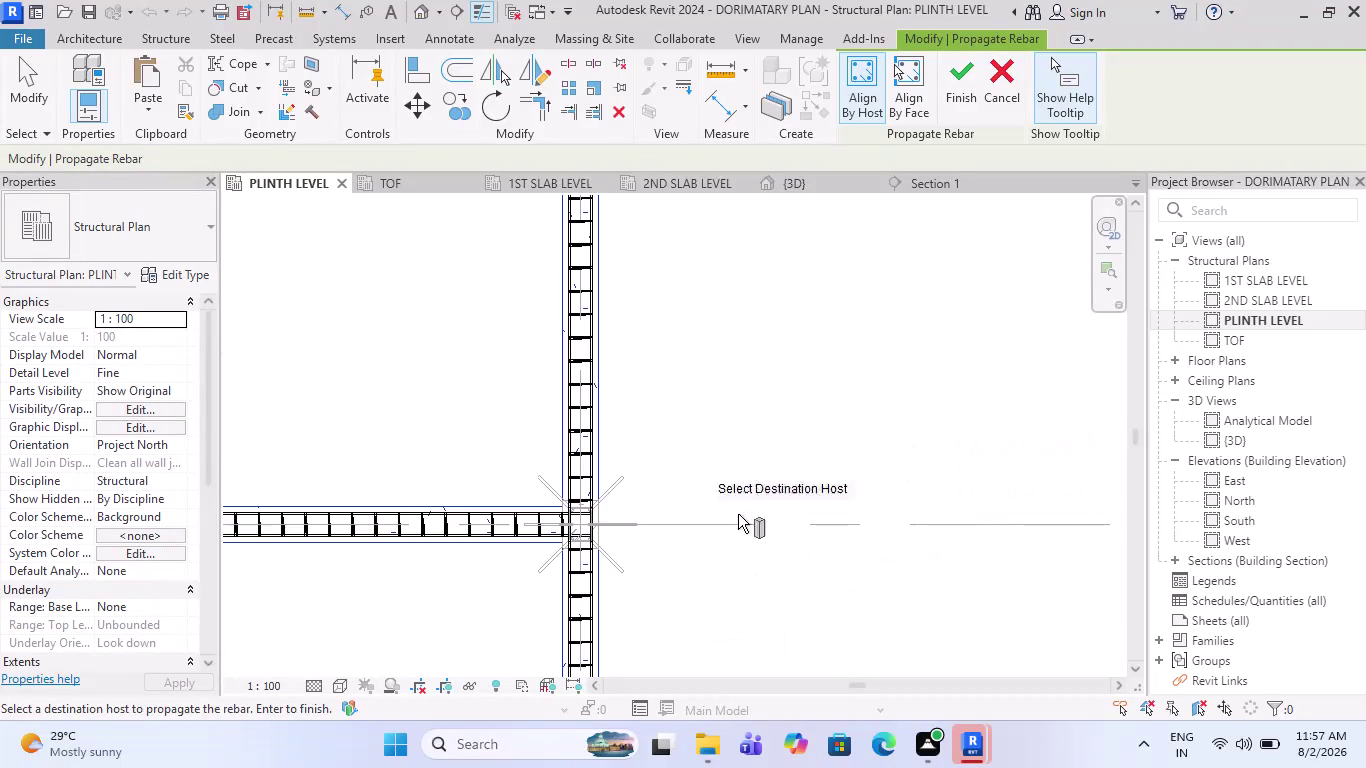
Zoom around the plinth plan to review the propagated rebar across grids A–E and 1–4.
scroll(down, 3)
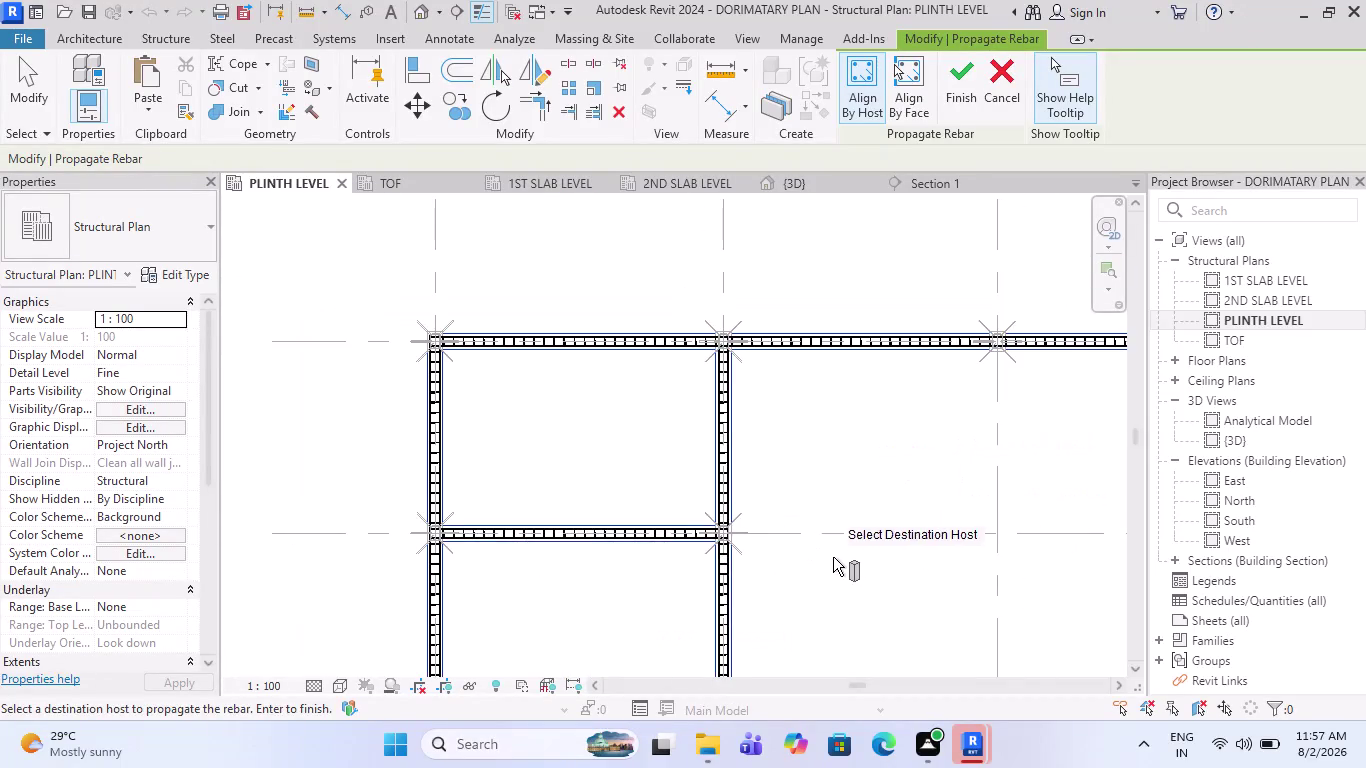
scroll(down, 3)
scroll(down, 3)
scroll(up, 3)
scroll(up, 3)
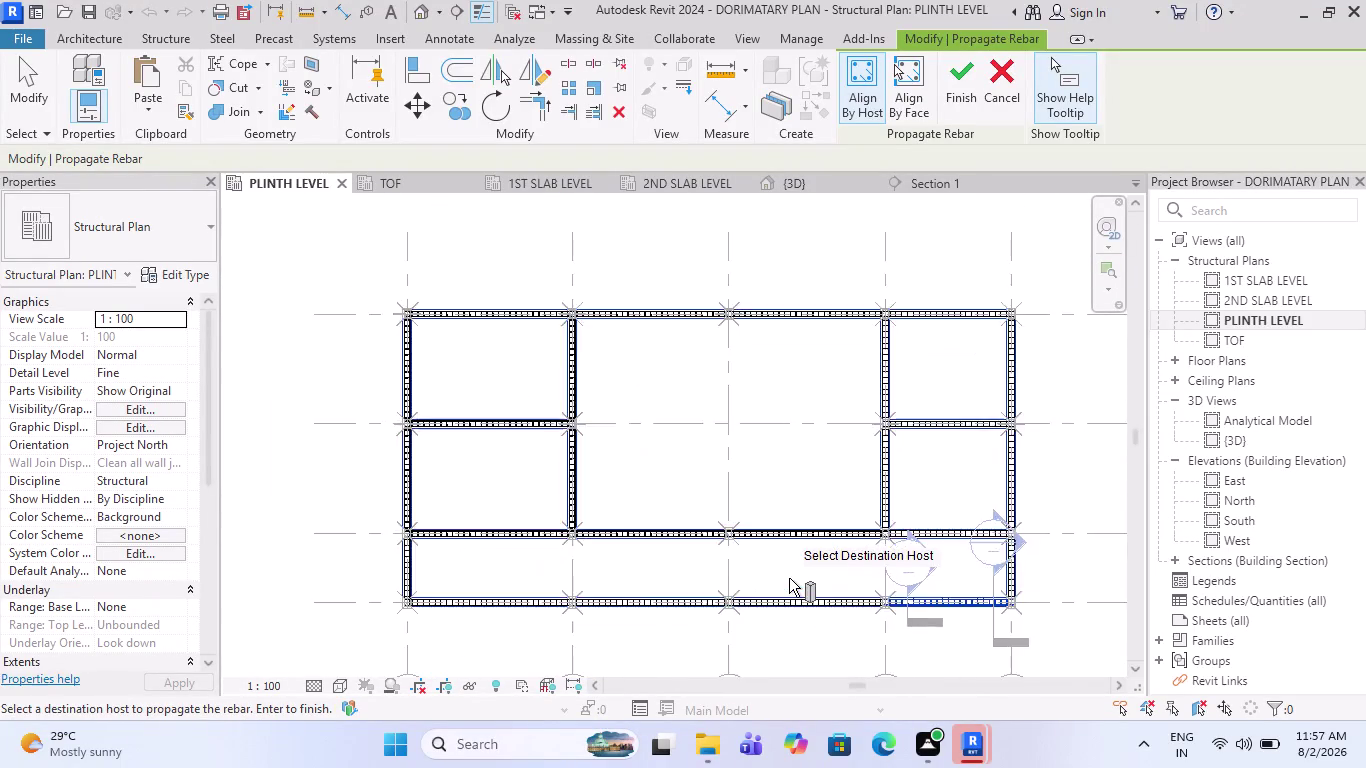
scroll(up, 3)
scroll(down, 3)
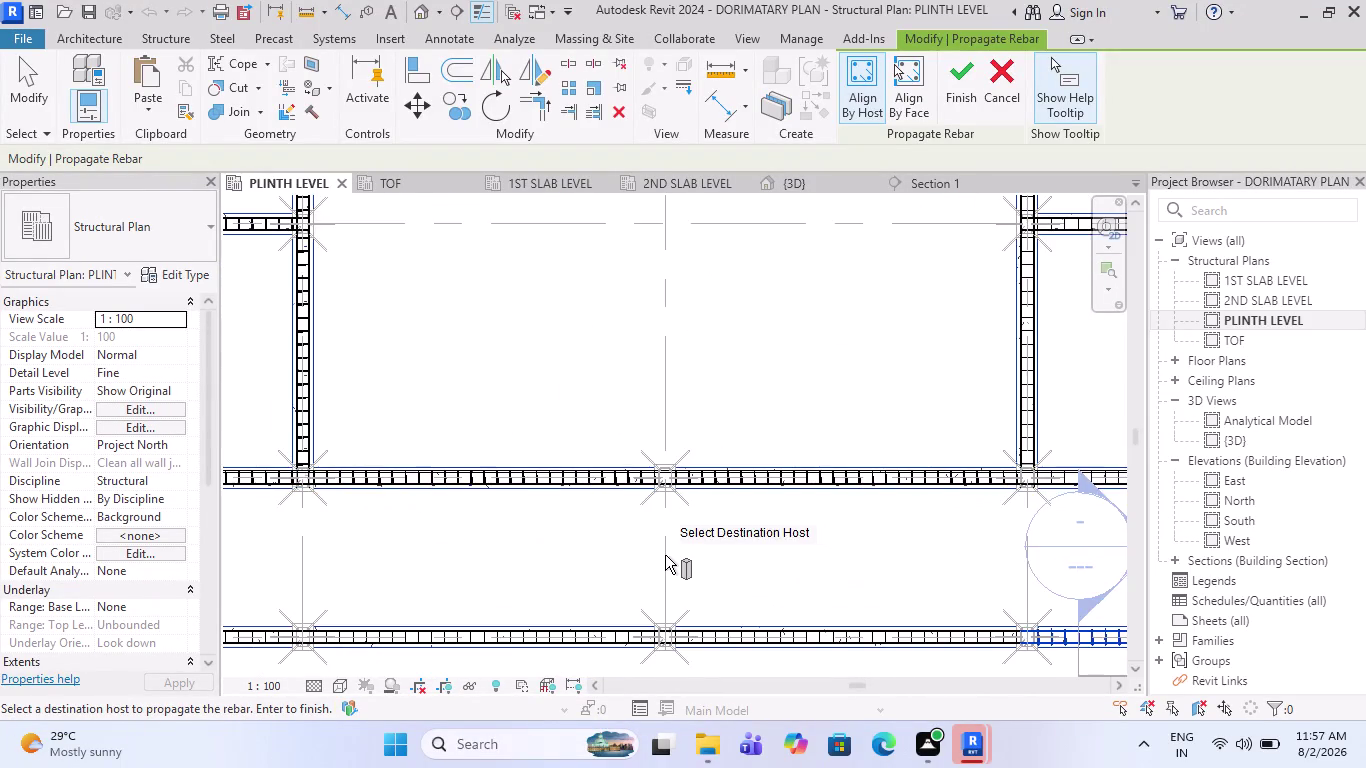
scroll(down, 3)
scroll(down, 3)
scroll(up, 3)
scroll(up, 3)
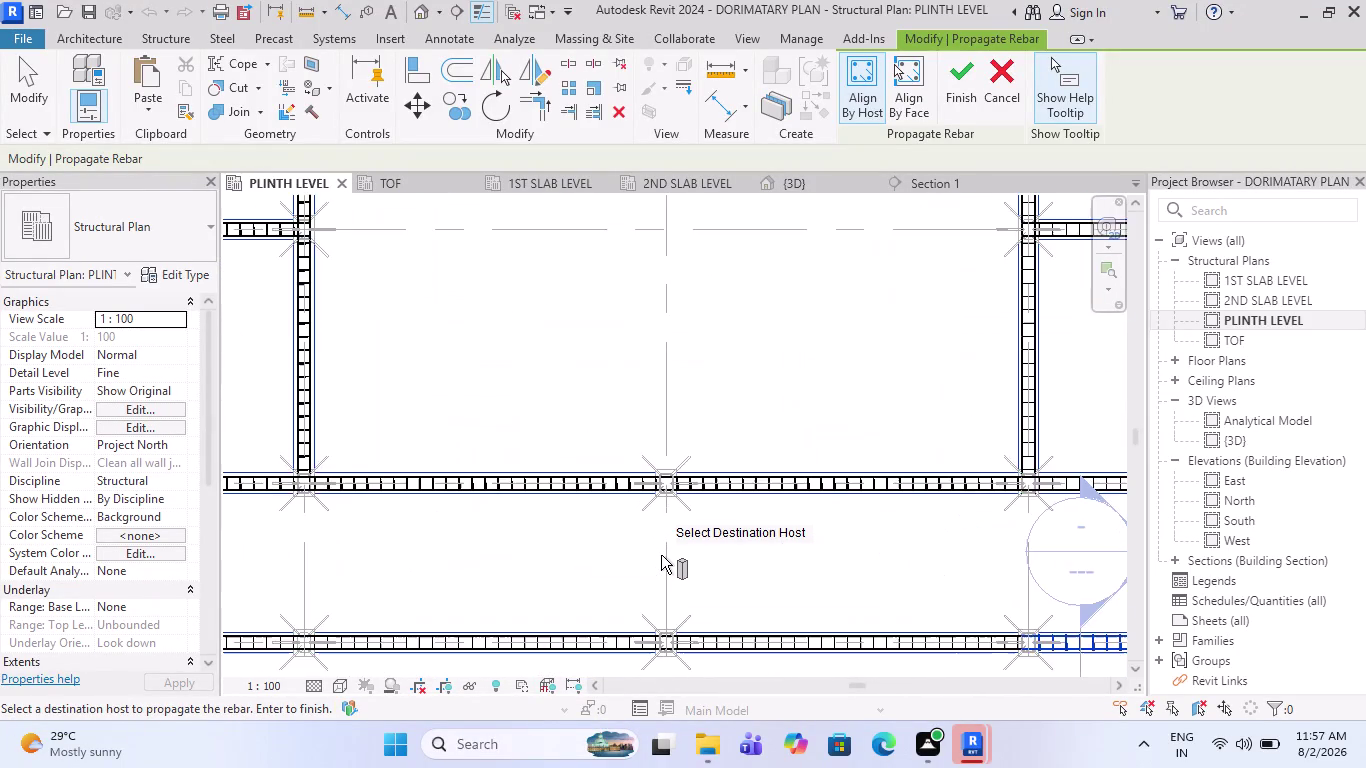
scroll(up, 3)
scroll(up, 3)
scroll(down, 3)
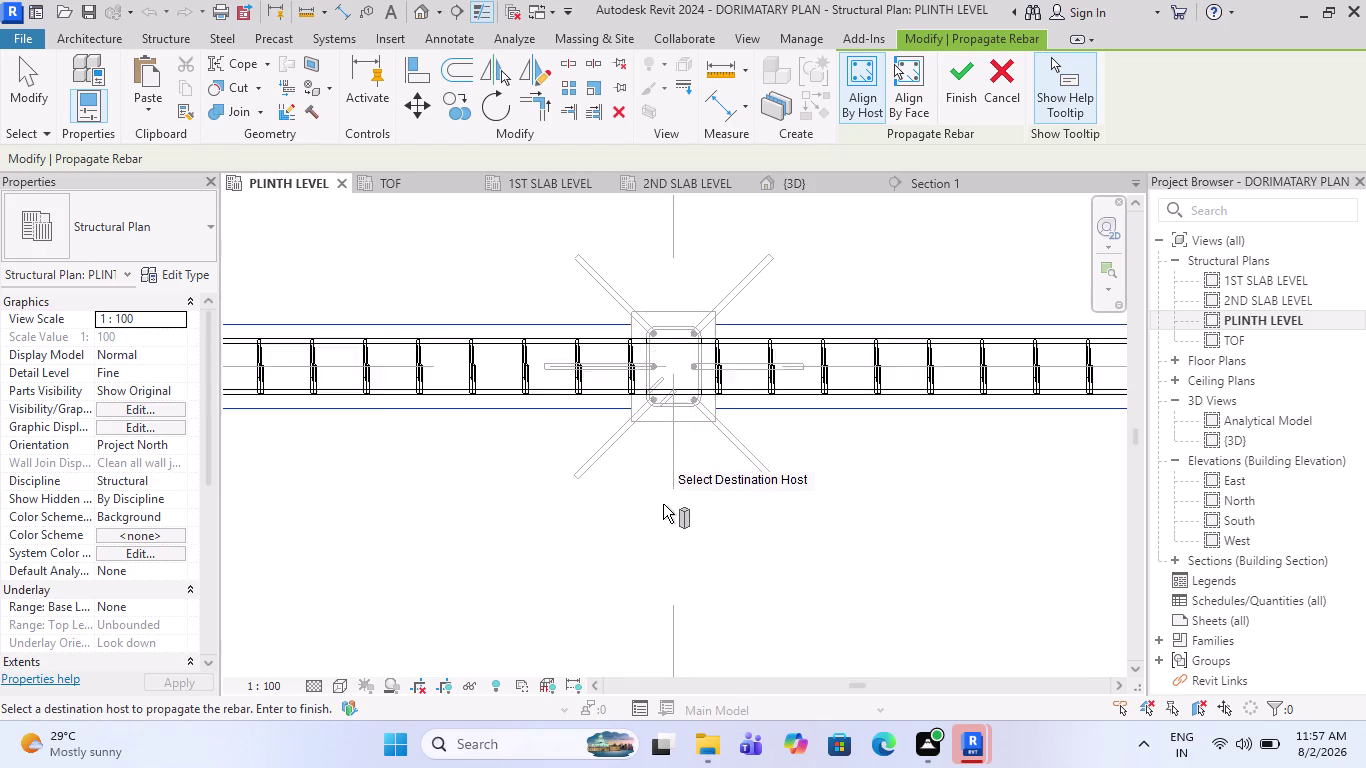
scroll(down, 3)
scroll(down, 3)
scroll(down, 3)
scroll(down, 3)
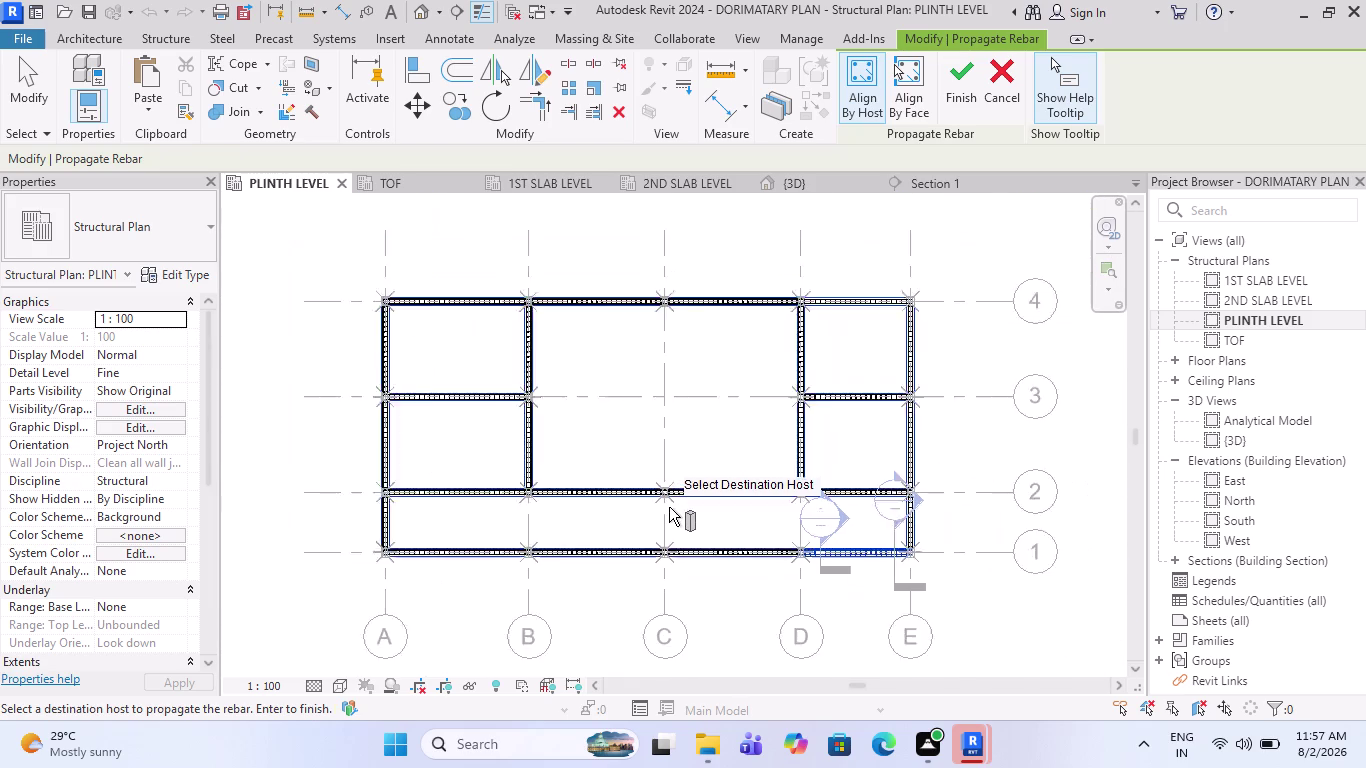
scroll(down, 3)
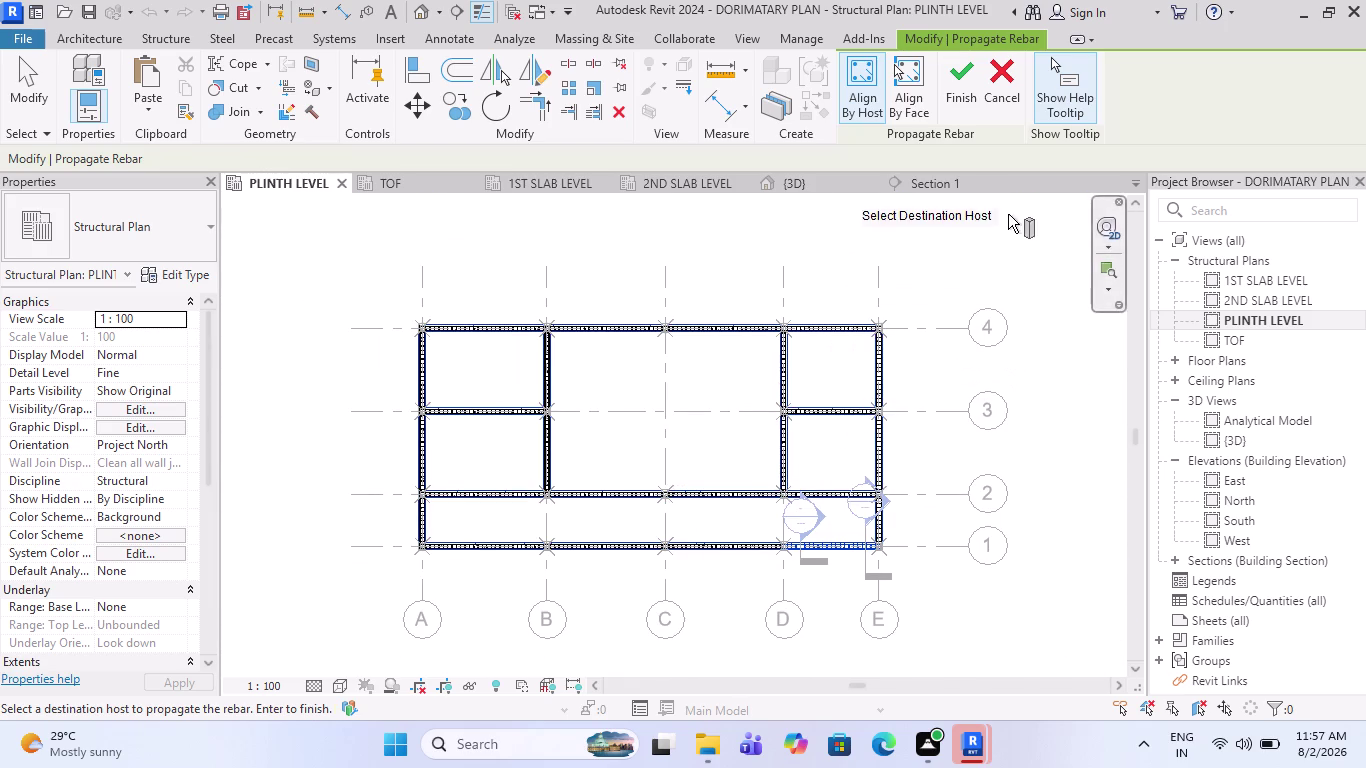
Finish the rebar propagation and check the reinforcement now shown in all plinth beams.
click(962, 78)
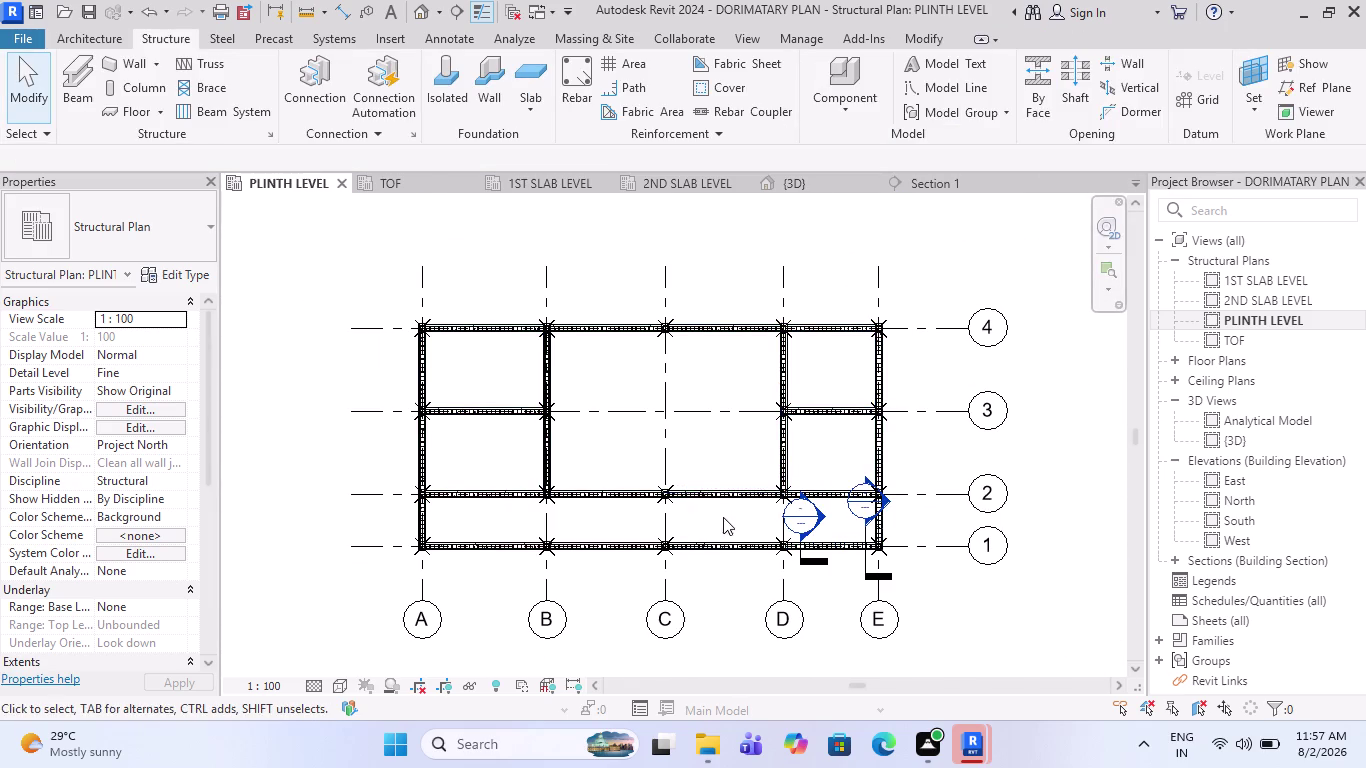
scroll(up, 3)
scroll(up, 3)
scroll(down, 3)
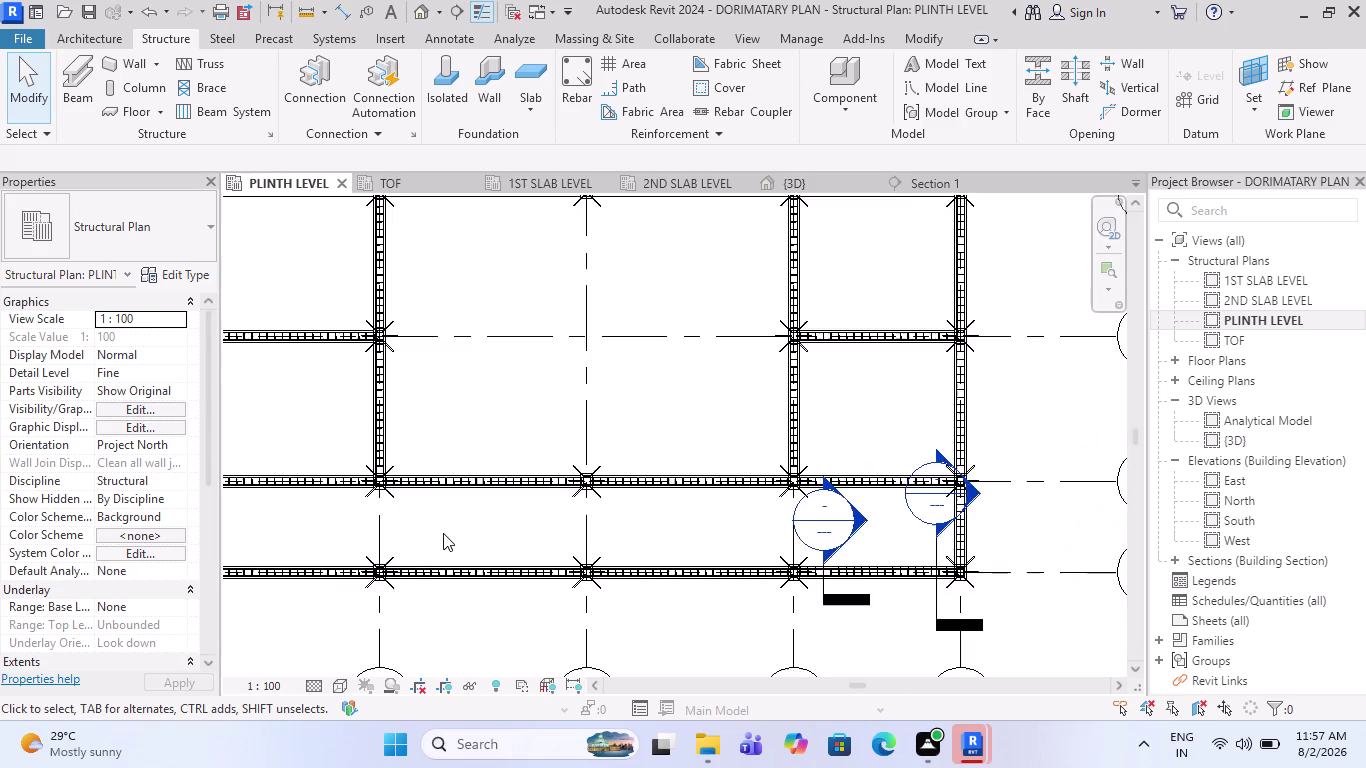
scroll(down, 3)
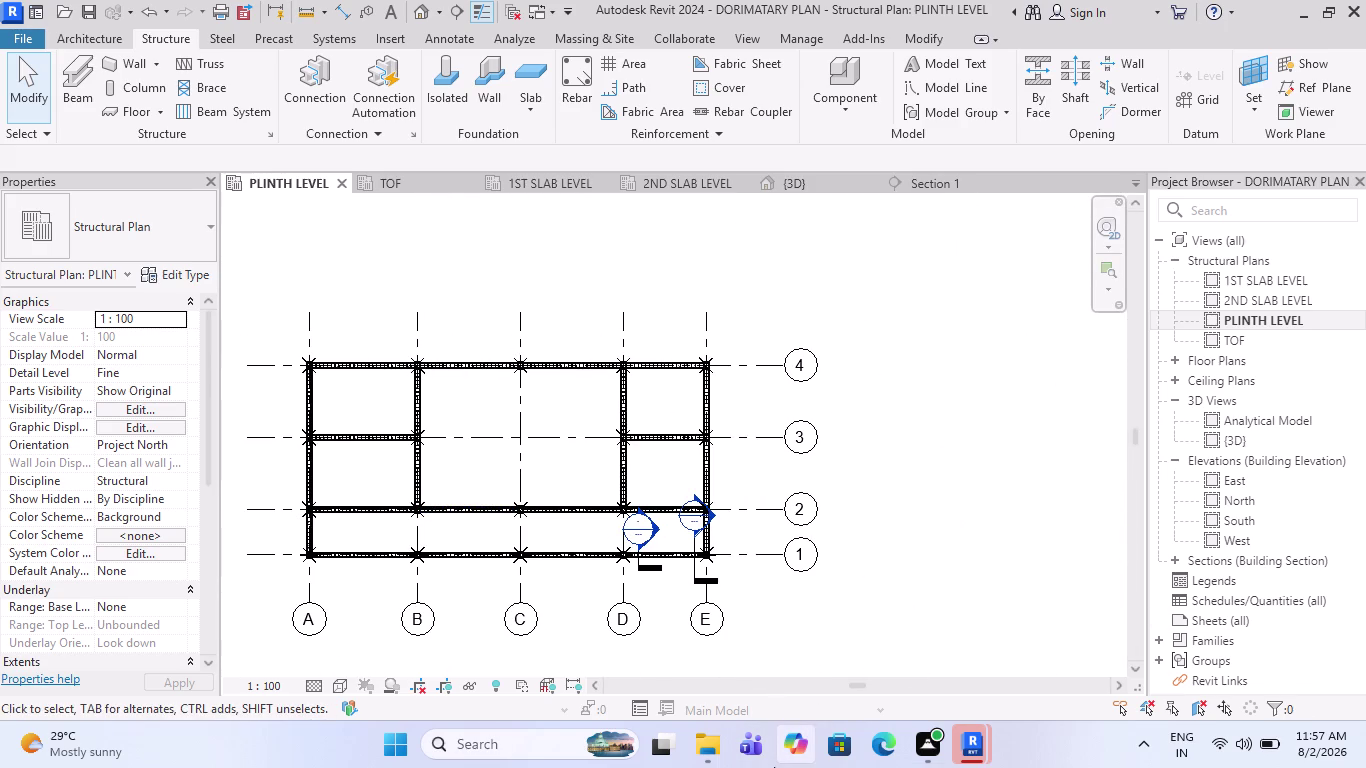